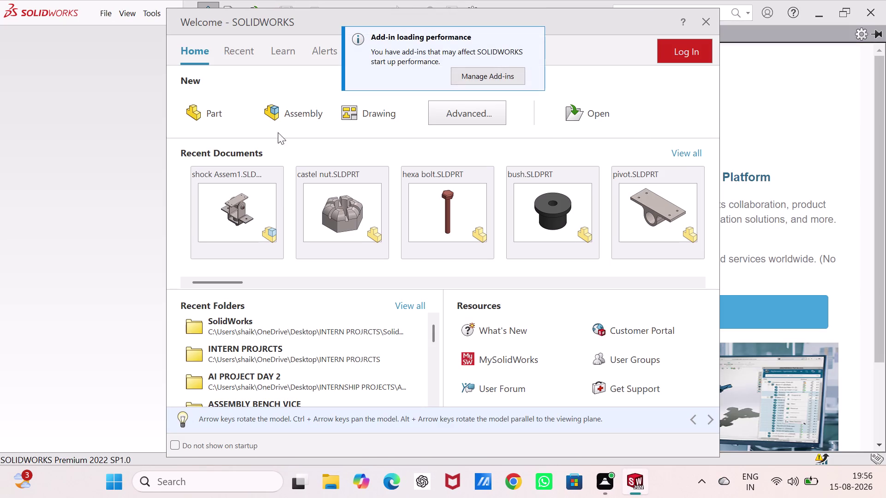
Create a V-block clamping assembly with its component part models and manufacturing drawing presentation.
Create a new Part document and close the 3DEXPERIENCE side panel.
click(216, 107)
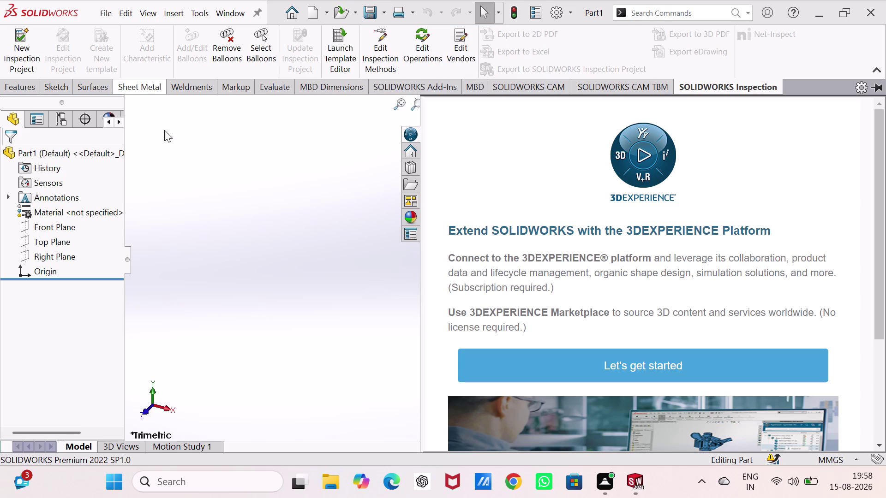
click(279, 223)
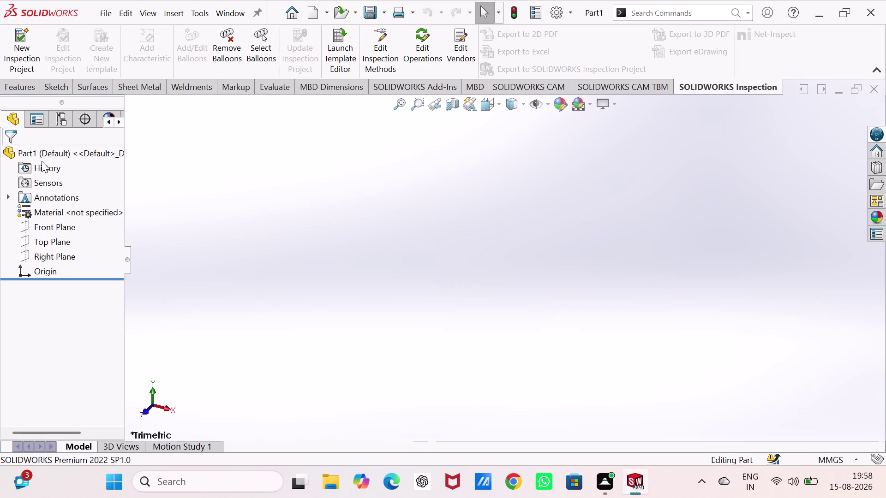
Start a sketch on the Top Plane and browse the line-type list for Centerline.
click(54, 241)
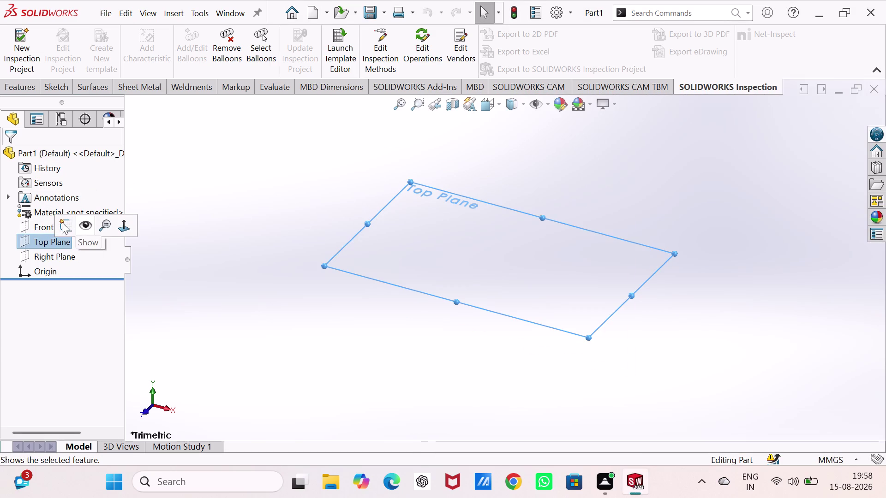
click(61, 222)
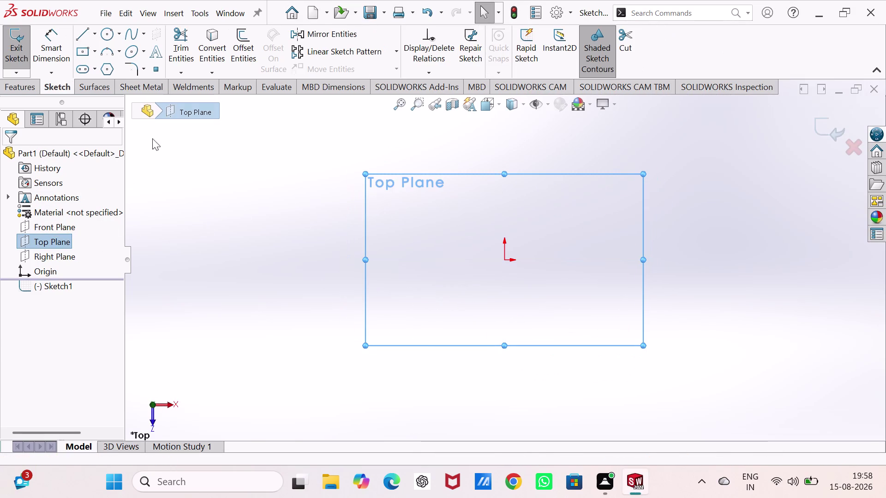
click(97, 31)
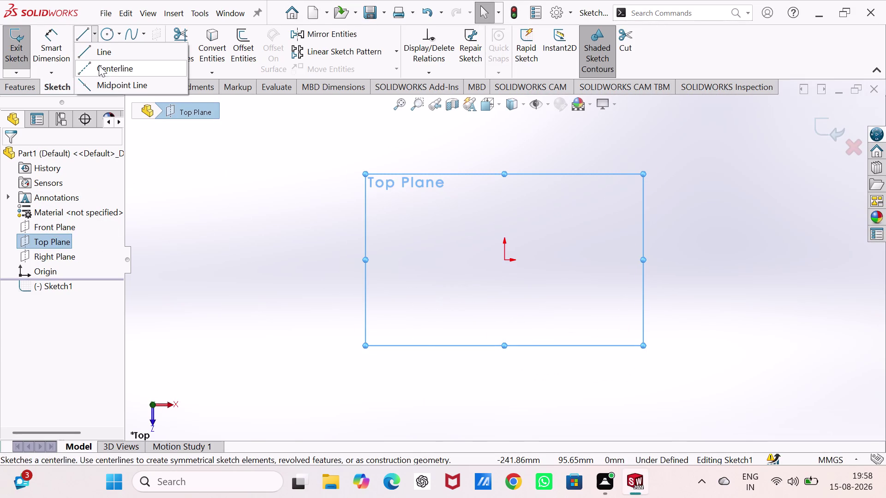
click(101, 73)
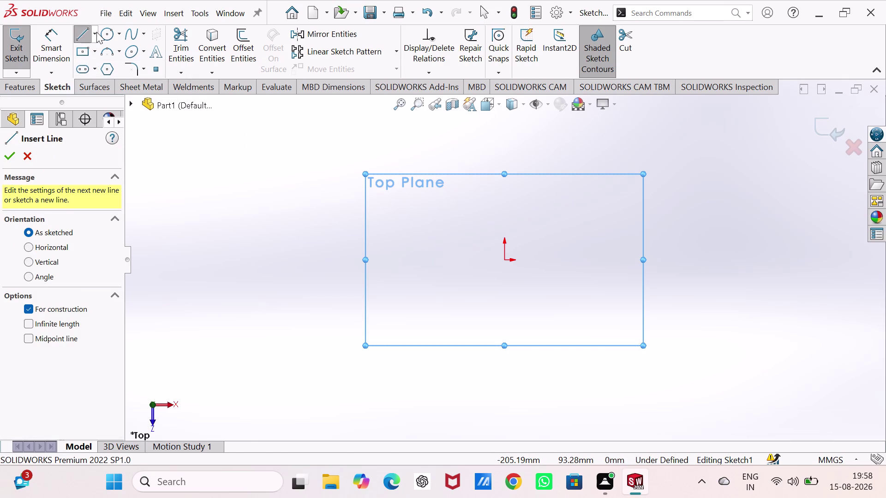
click(97, 32)
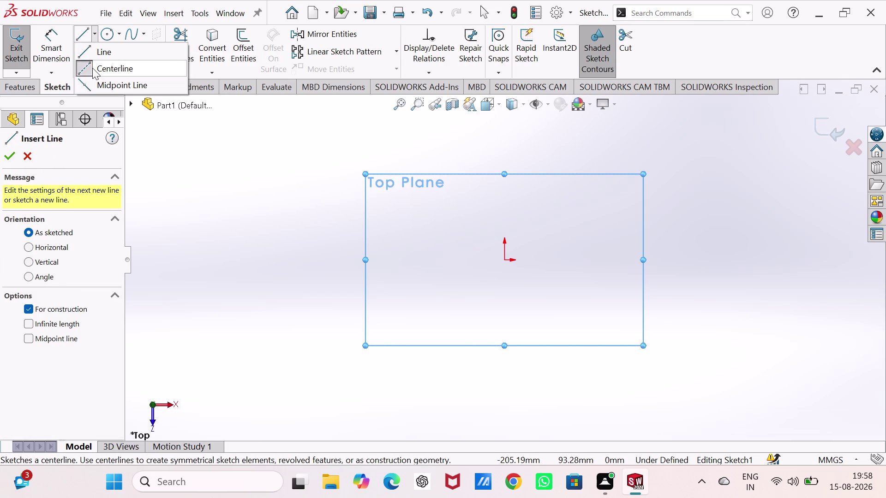
click(93, 68)
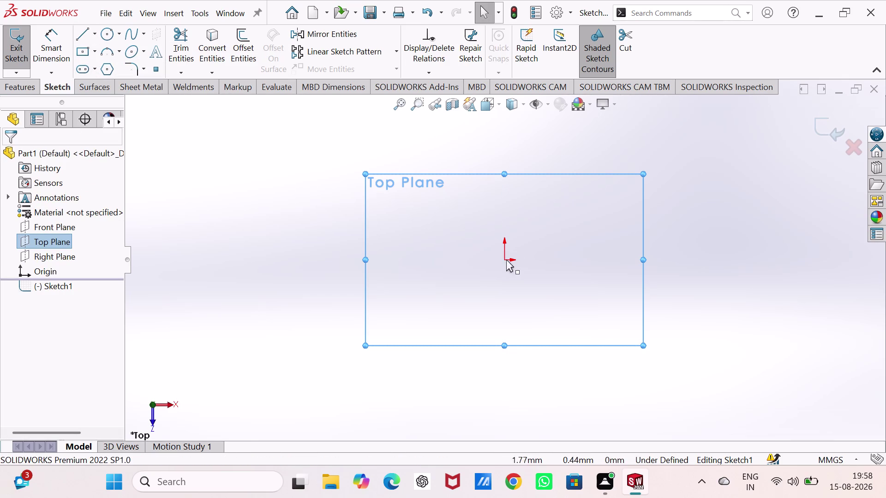
Draw a long horizontal midpoint centerline anchored at the origin.
click(93, 33)
click(95, 63)
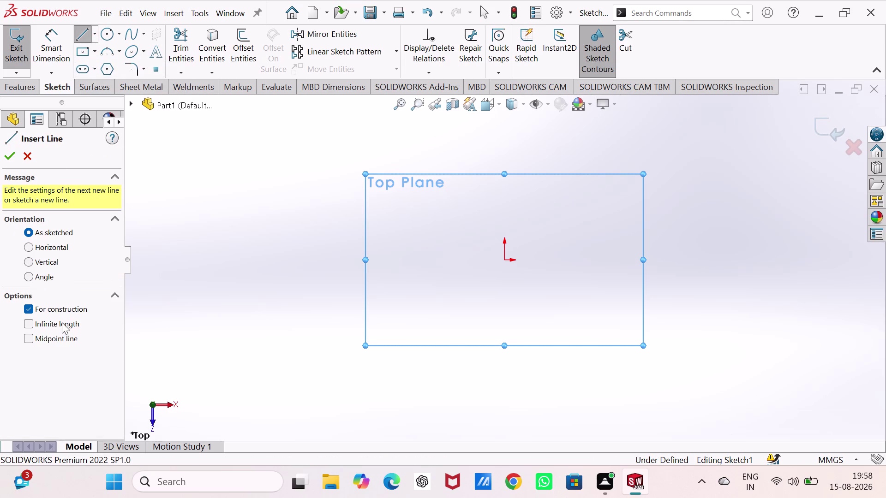
click(62, 339)
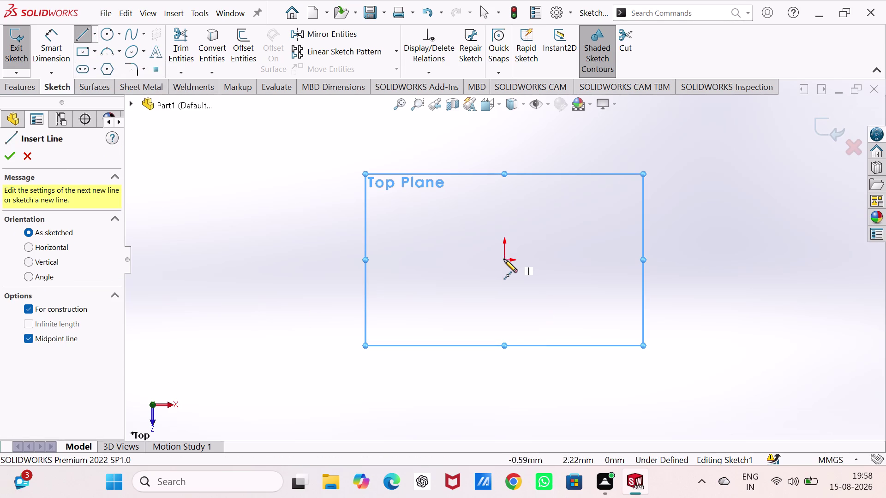
click(504, 259)
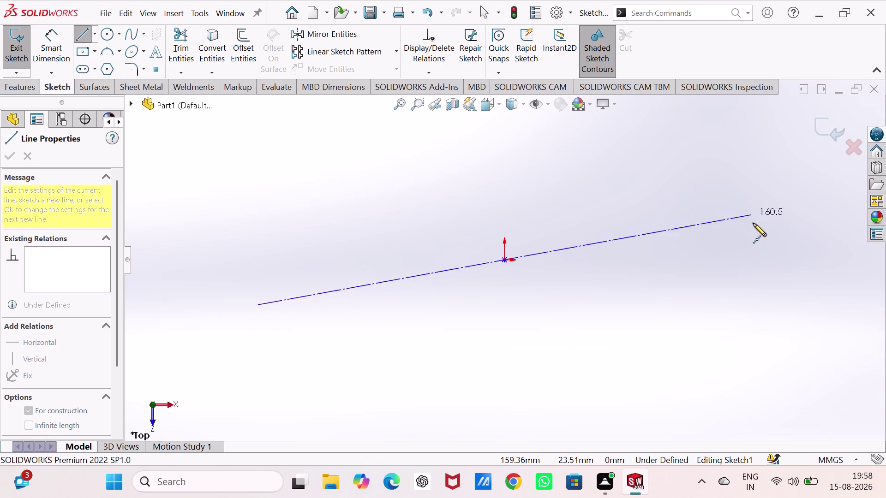
click(745, 260)
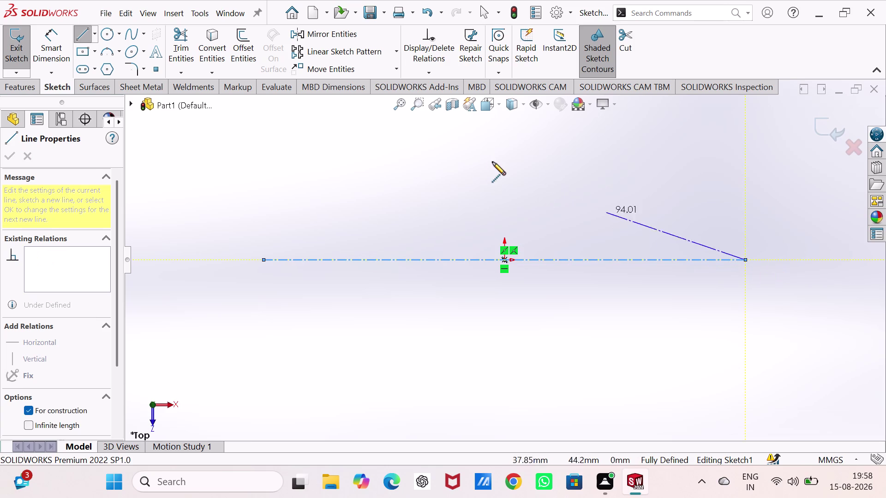
key(Escape)
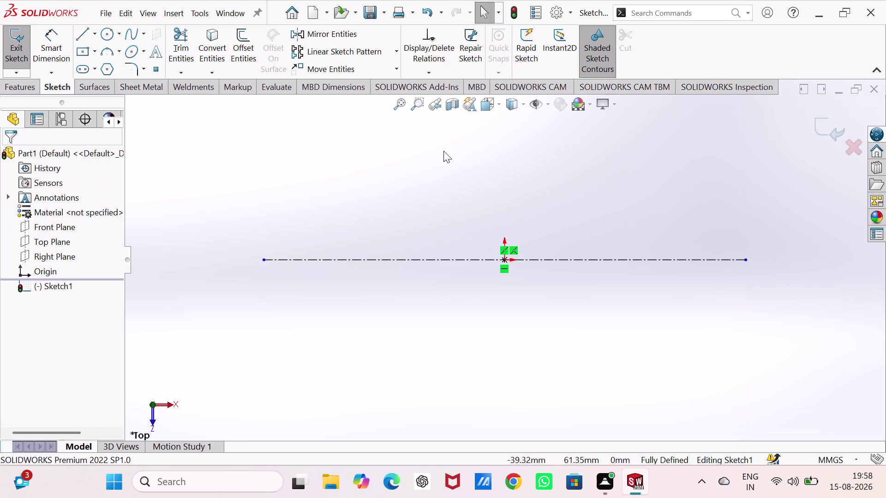
click(78, 30)
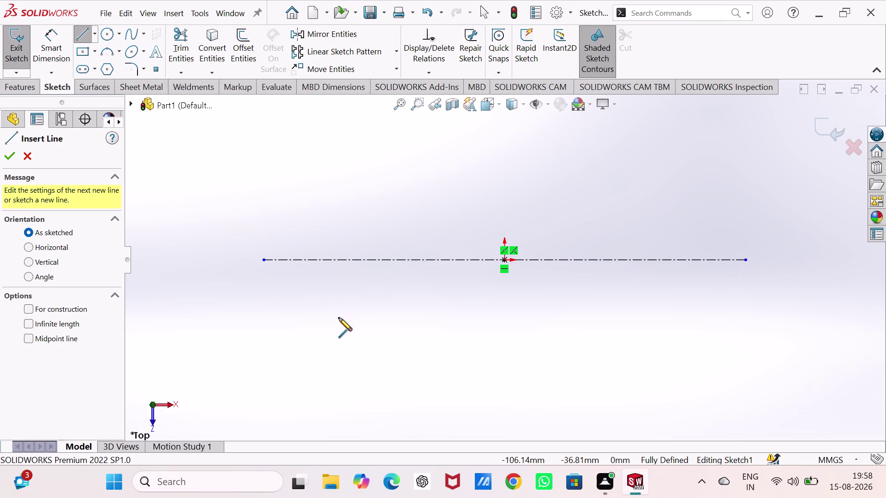
click(347, 360)
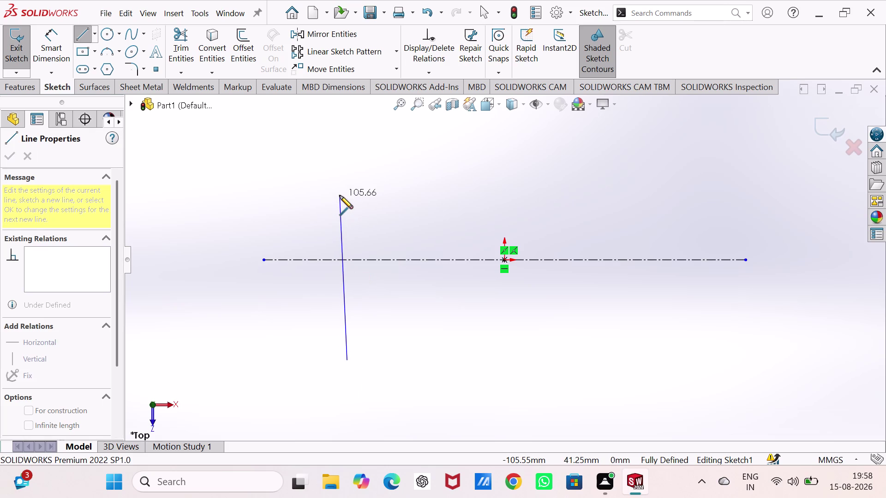
click(340, 191)
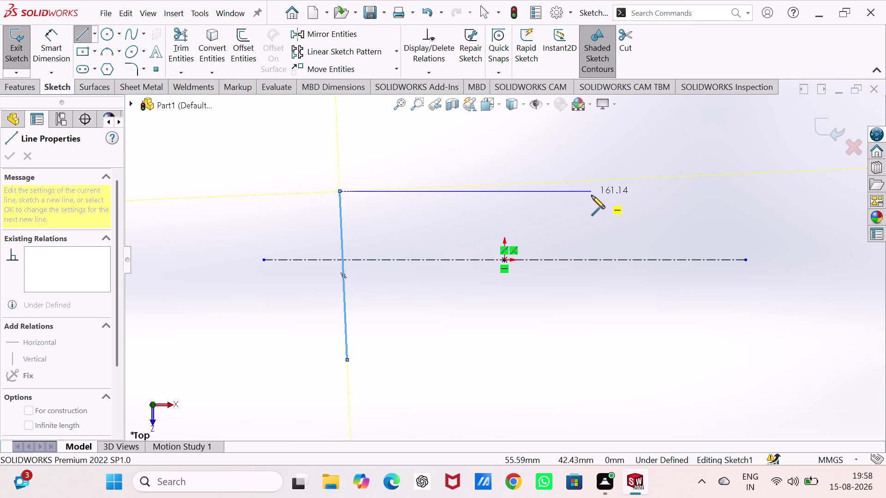
key(ctrl+z)
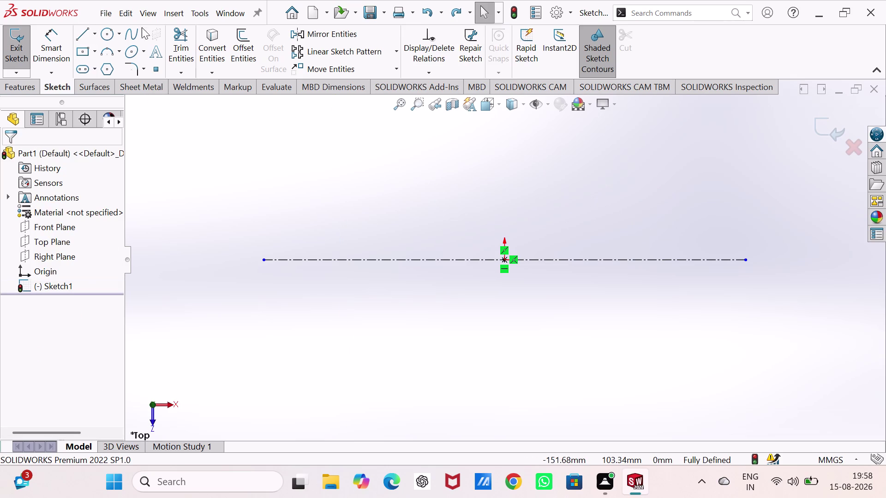
click(78, 33)
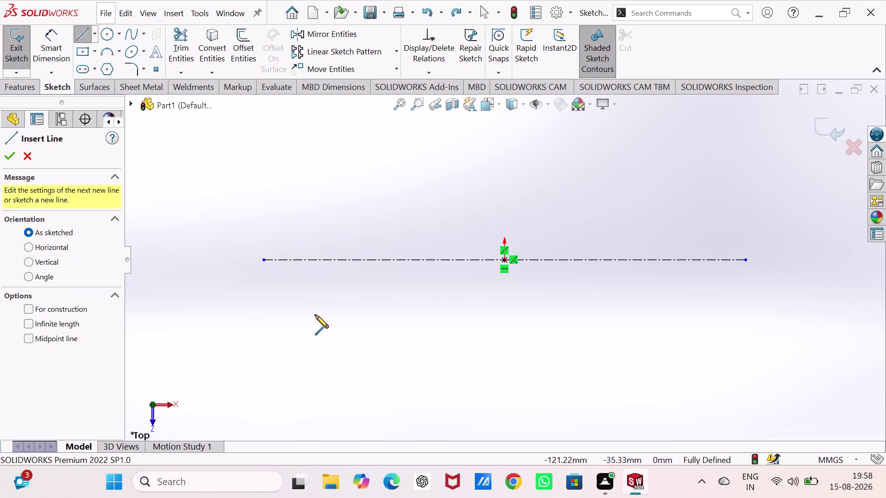
Draw the left vertical edge, the top edge and the small notch steps.
click(319, 324)
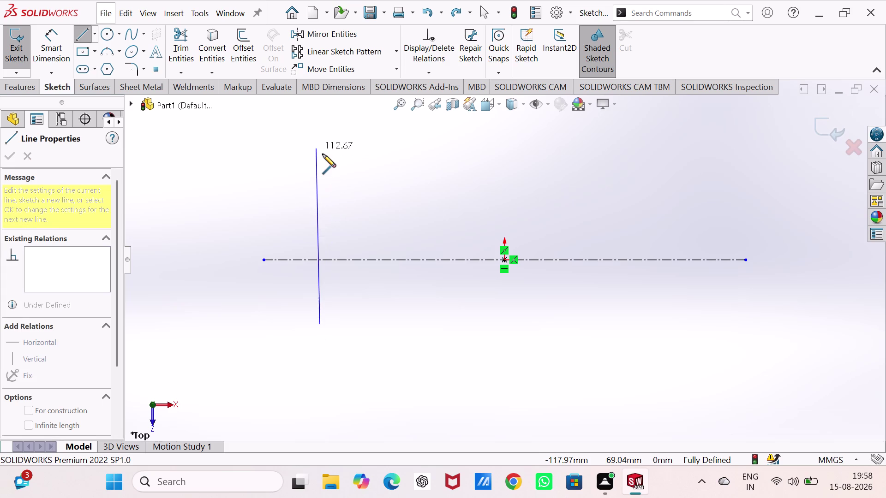
click(319, 149)
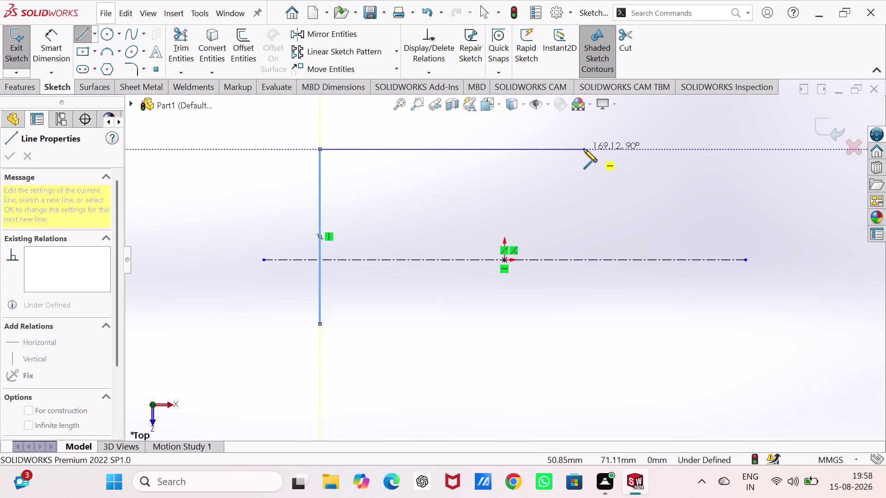
click(584, 149)
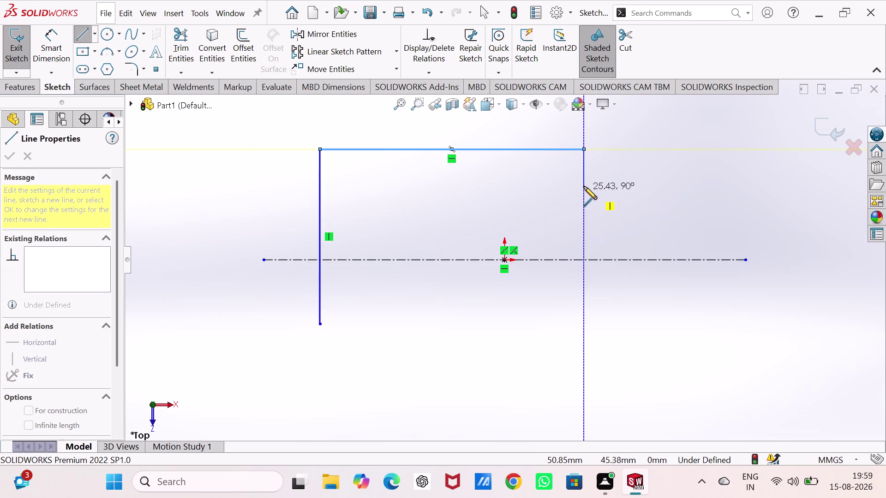
click(584, 183)
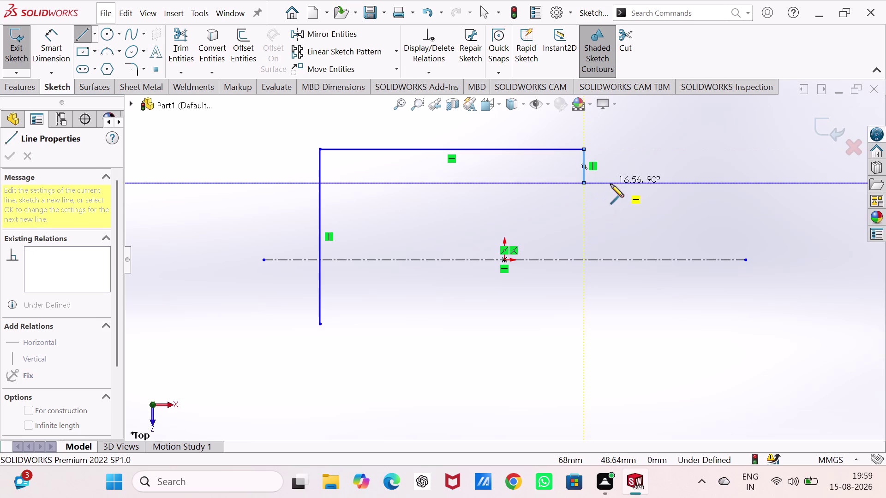
click(610, 184)
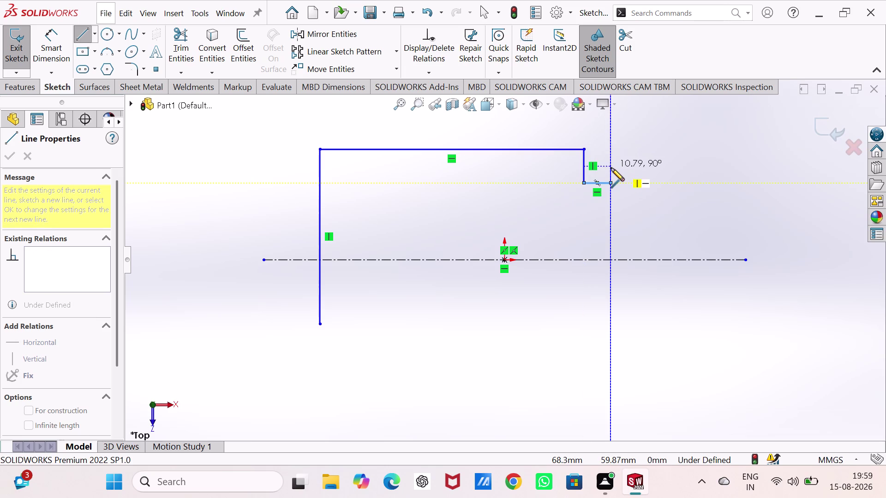
click(610, 173)
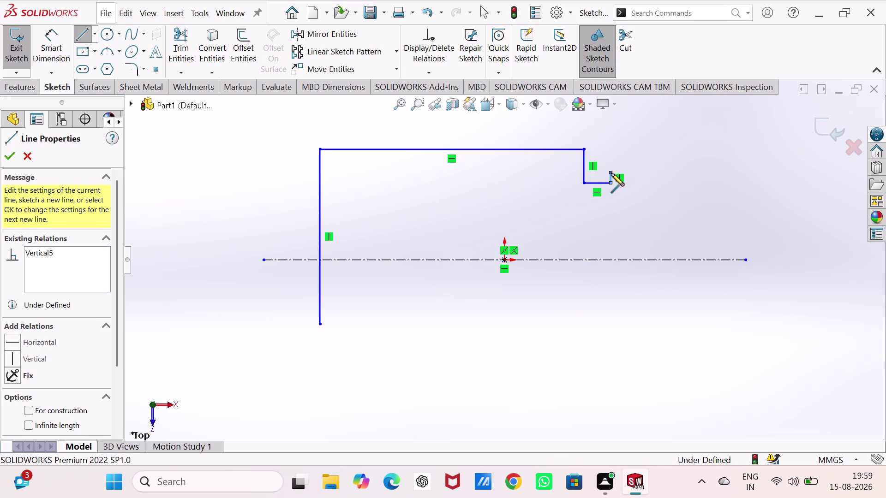
click(663, 173)
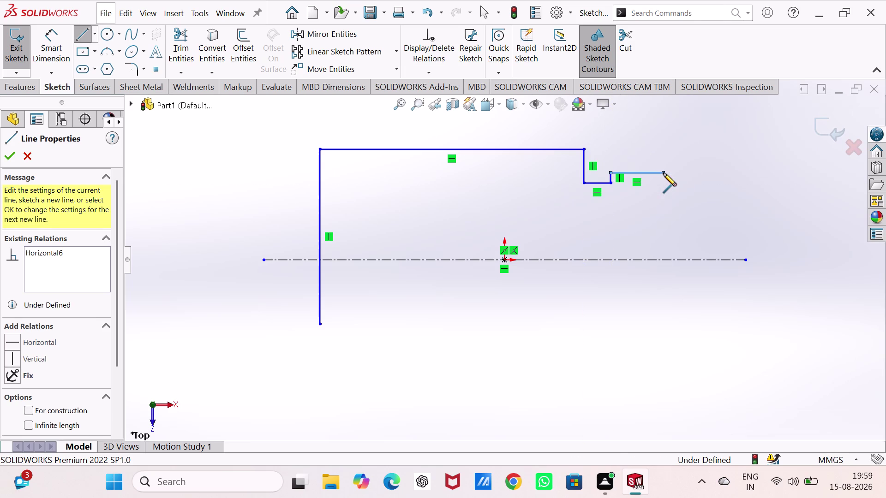
Draw the upper-right edge, the angled edge and a vertical edge ending on the centerline.
click(663, 199)
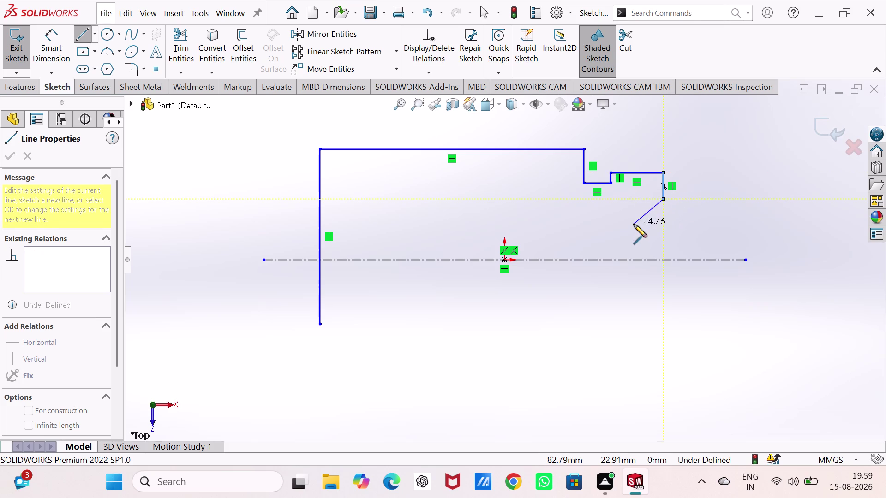
click(633, 224)
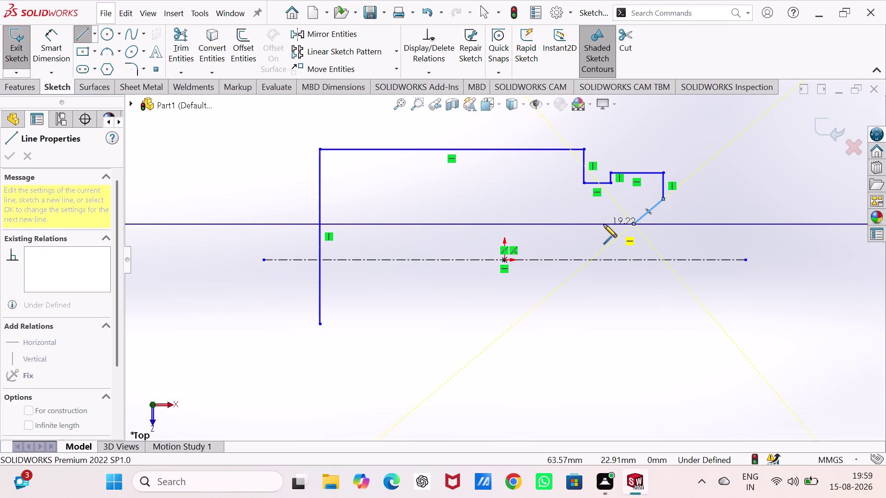
click(607, 224)
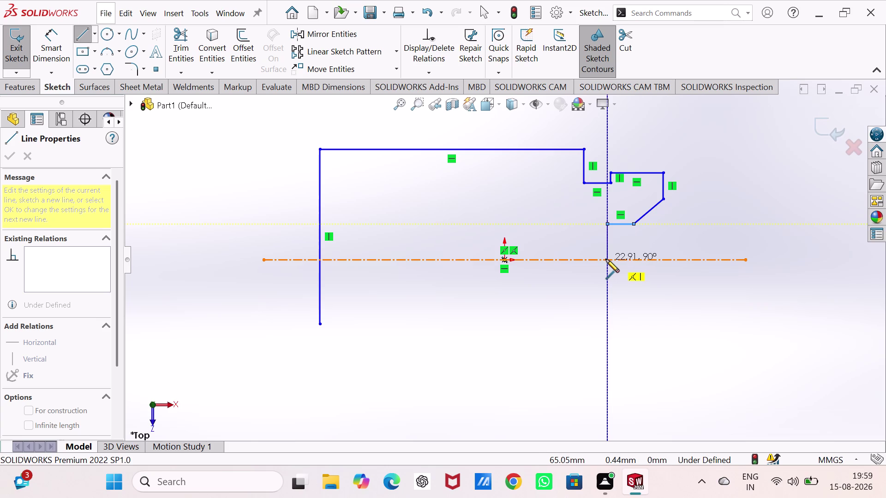
click(605, 259)
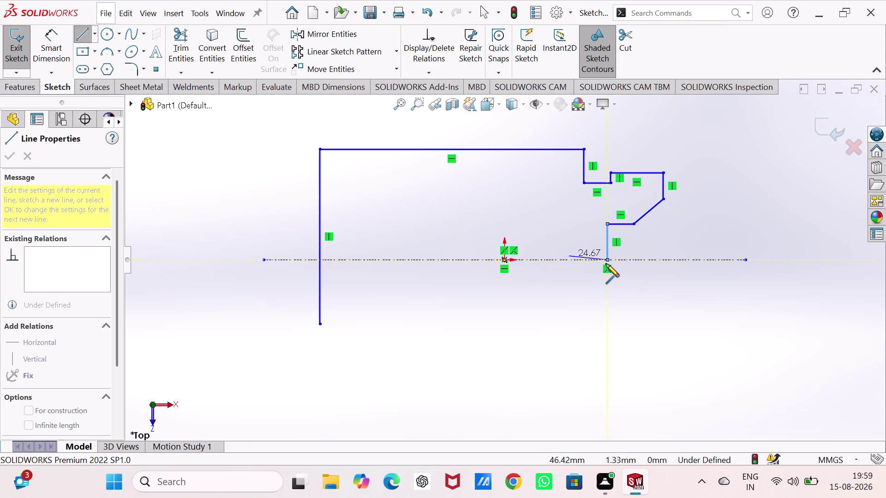
key(Escape)
key(Escape)
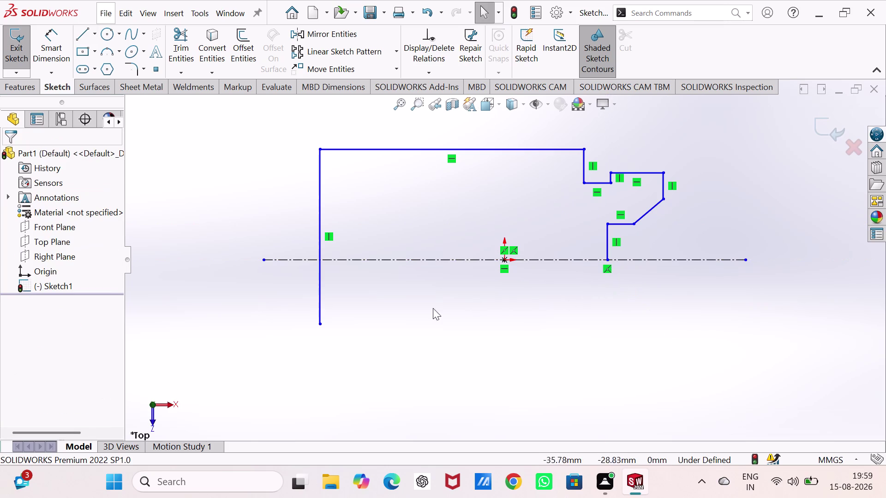
drag(321, 325, 322, 296)
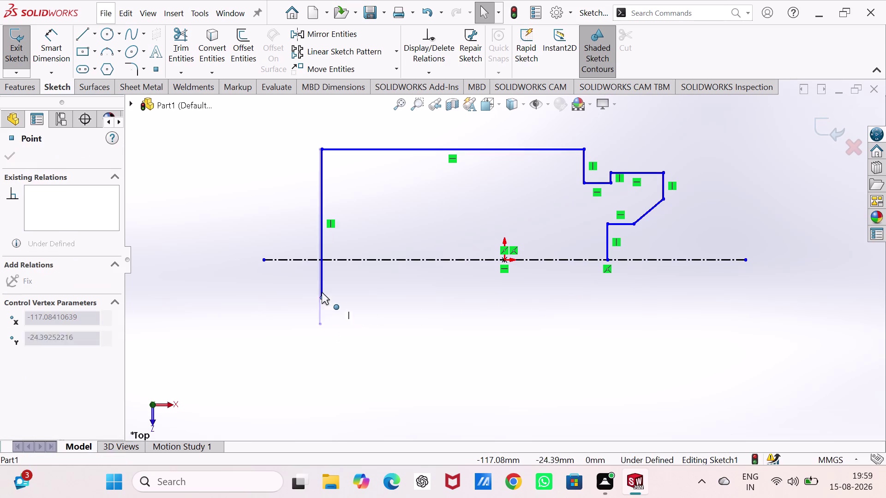
Snap the left edge's lower end onto the centerline and recentre the view.
drag(322, 296, 322, 262)
click(312, 328)
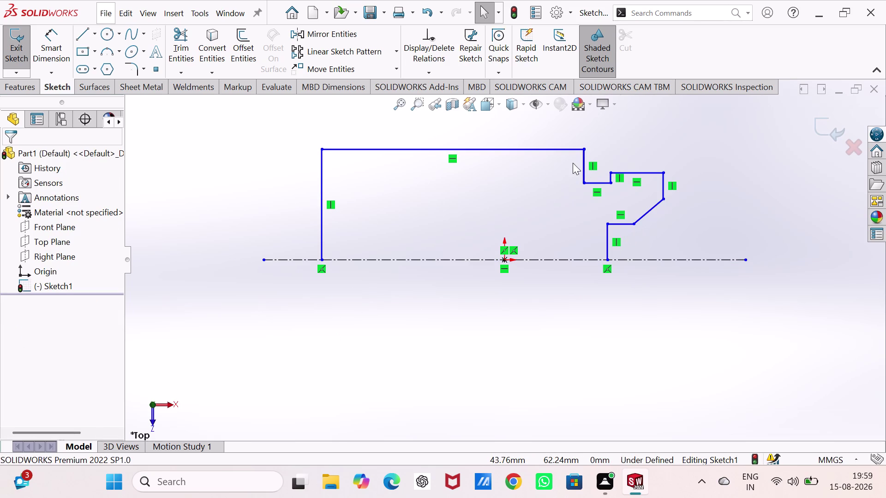
scroll(up, 3)
scroll(down, 3)
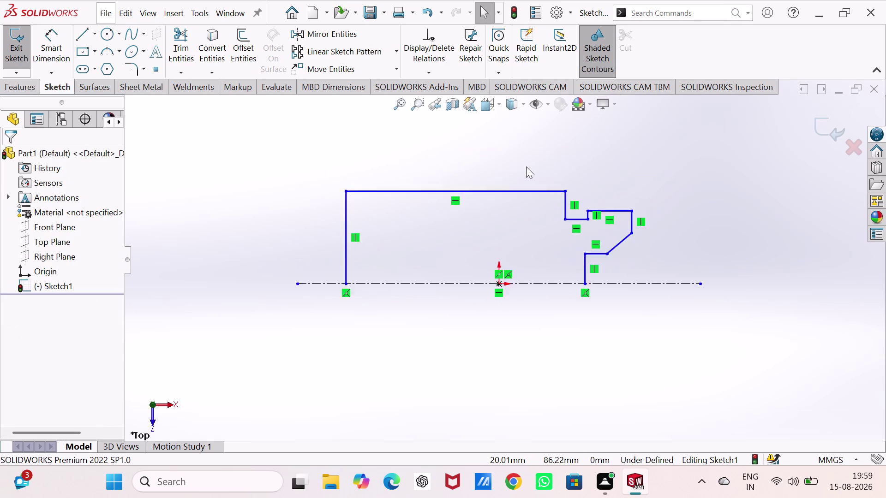
scroll(down, 3)
scroll(down, 3)
scroll(up, 3)
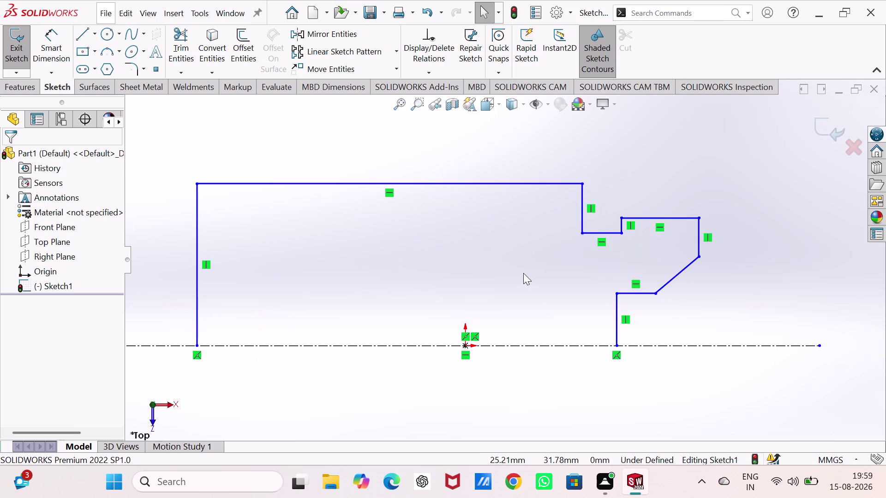
right_drag(739, 284, 752, 110)
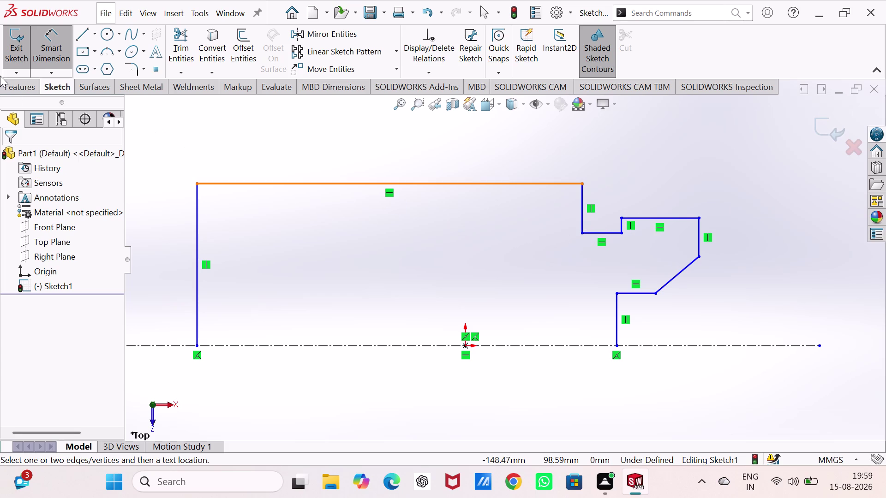
click(96, 30)
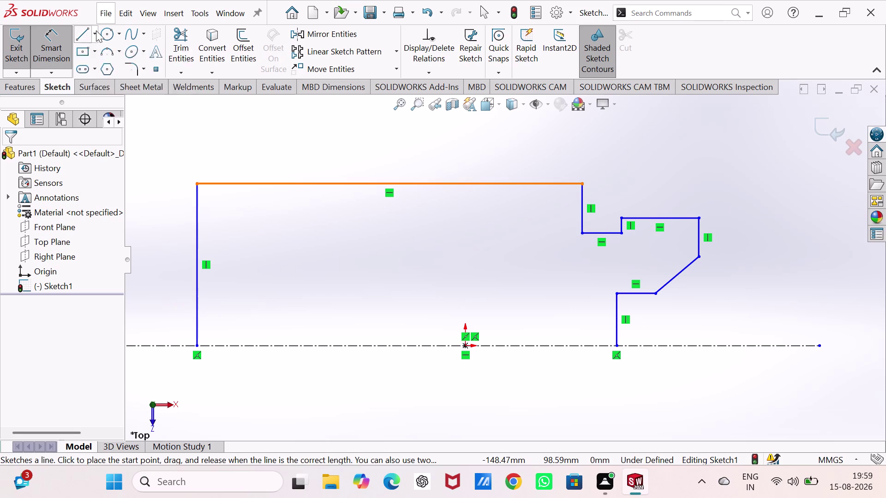
Draw a construction line up from the origin and drag its top end higher.
click(102, 72)
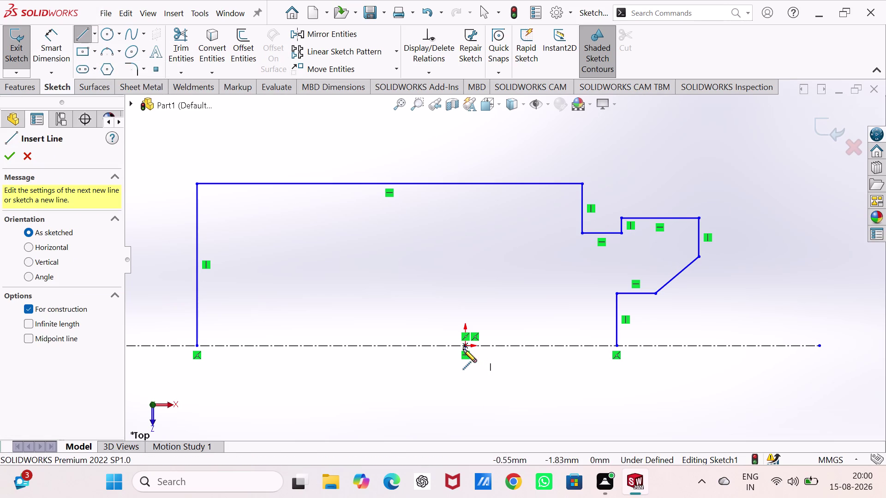
drag(464, 344, 464, 325)
click(465, 253)
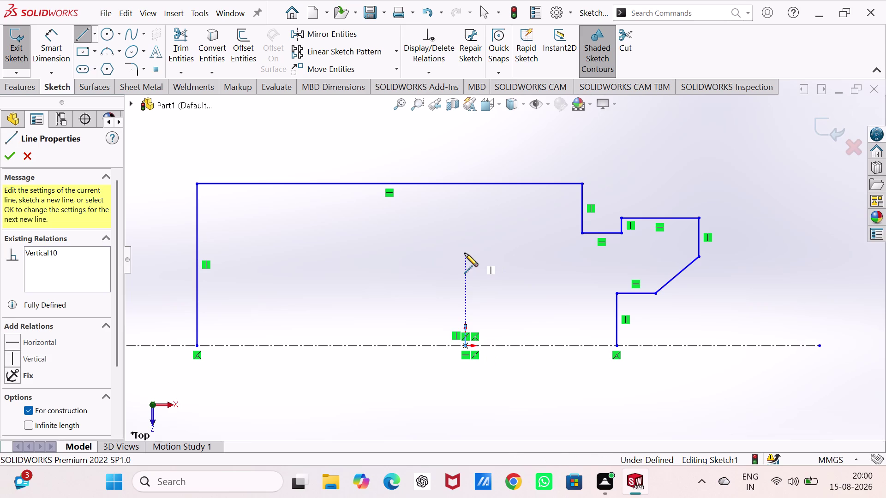
key(Escape)
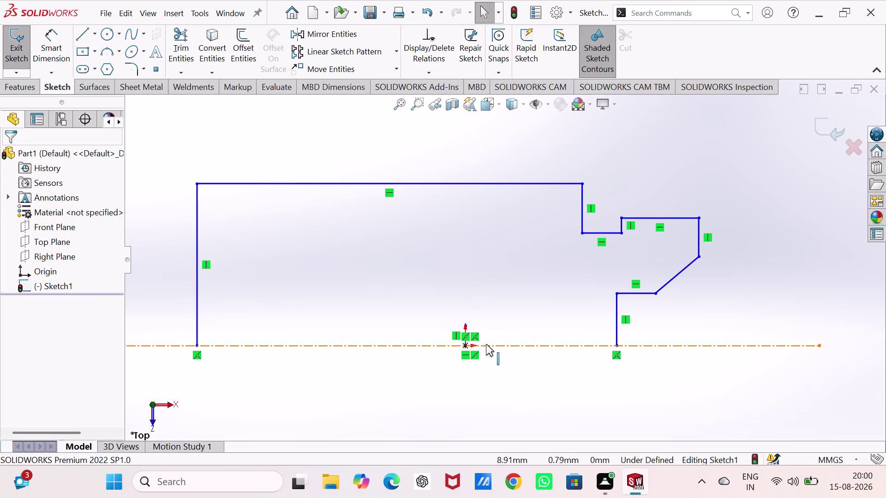
scroll(down, 3)
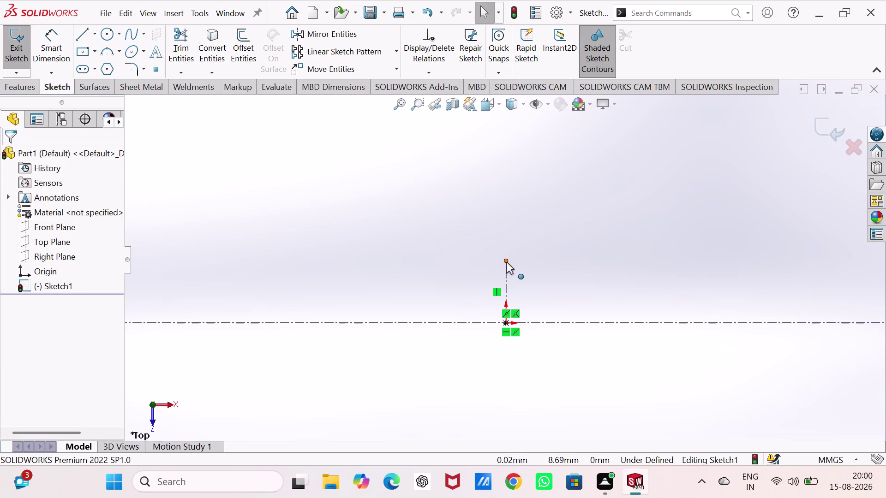
drag(506, 262, 502, 123)
scroll(up, 3)
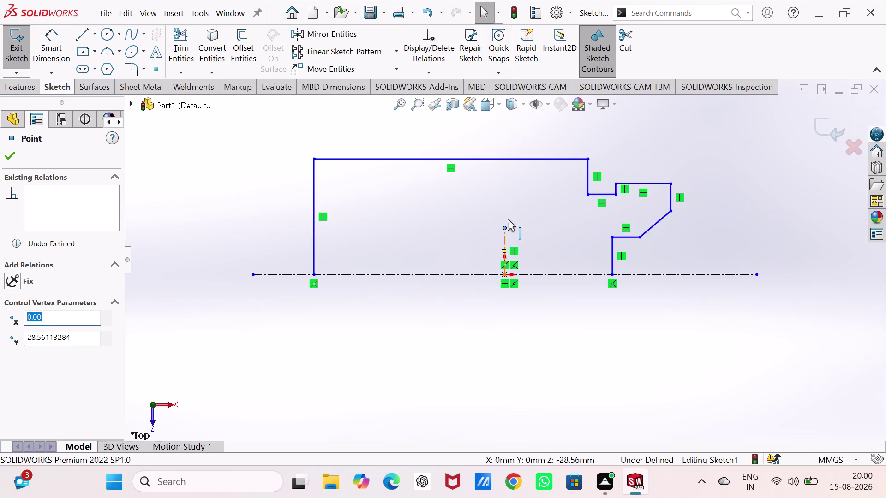
drag(505, 228, 502, 189)
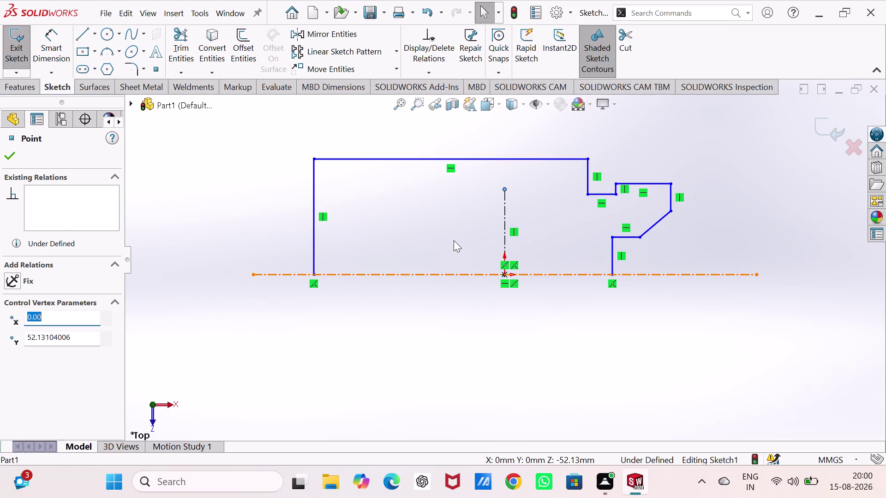
drag(435, 482, 432, 474)
click(432, 400)
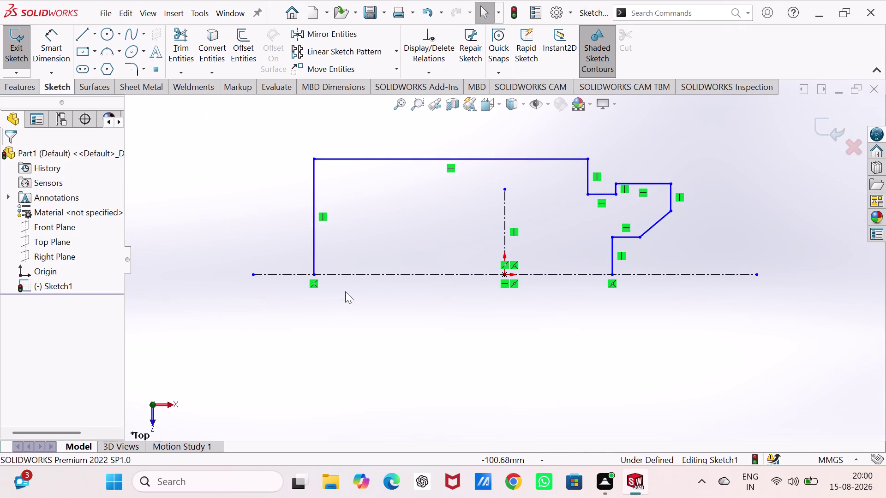
click(312, 245)
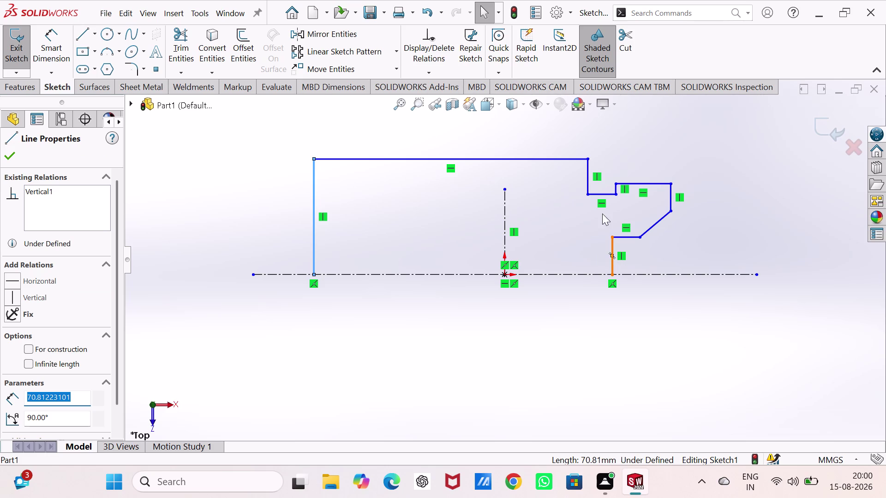
Give Line11, Line12 and construction line Line2 an equal-length relation.
click(612, 260)
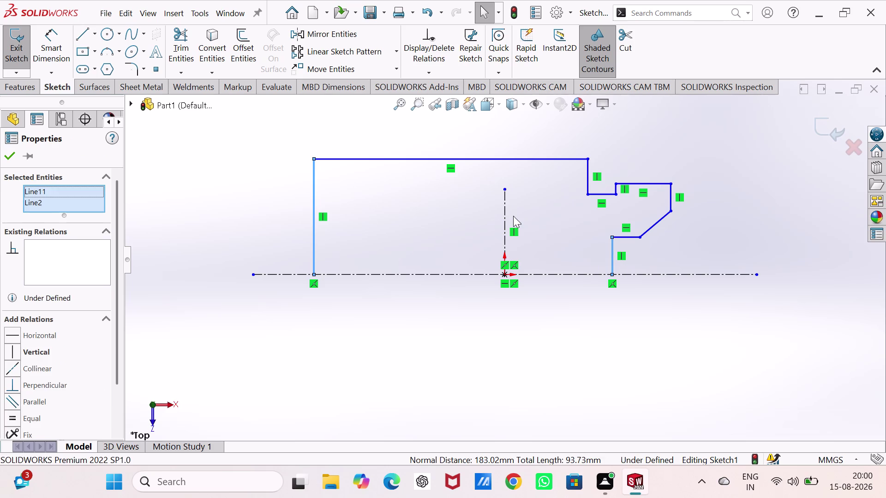
click(504, 209)
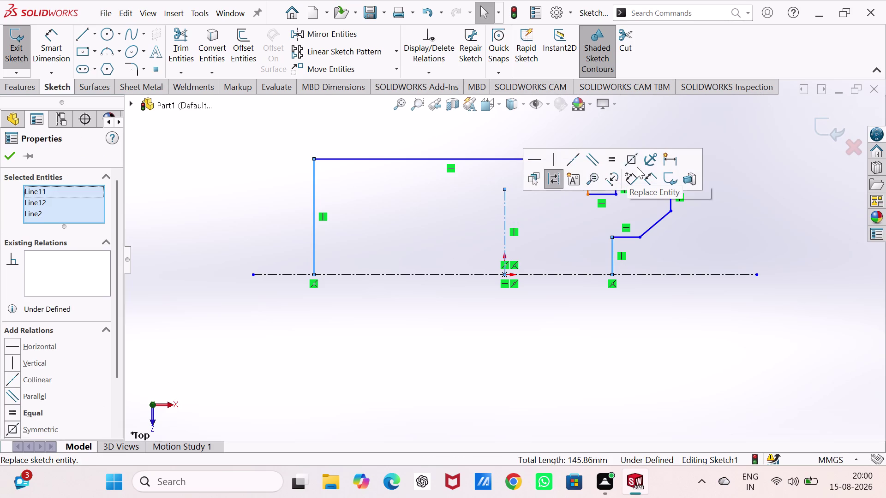
click(635, 163)
click(795, 253)
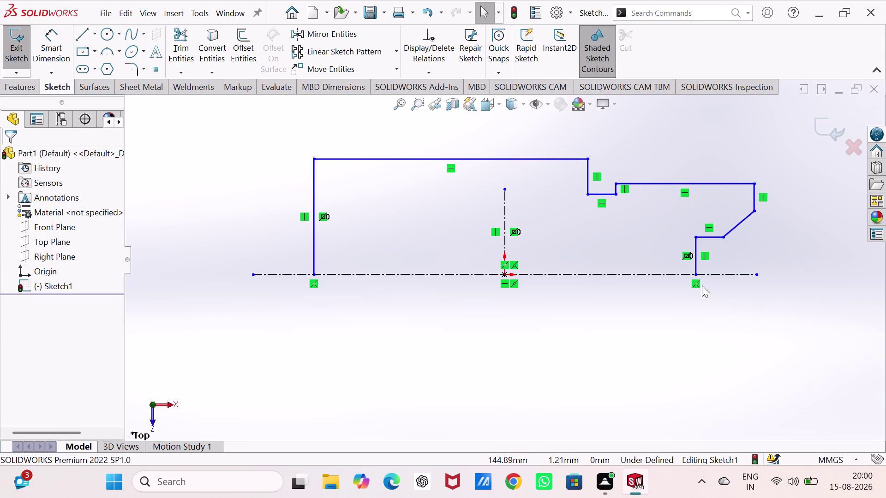
scroll(up, 3)
scroll(down, 3)
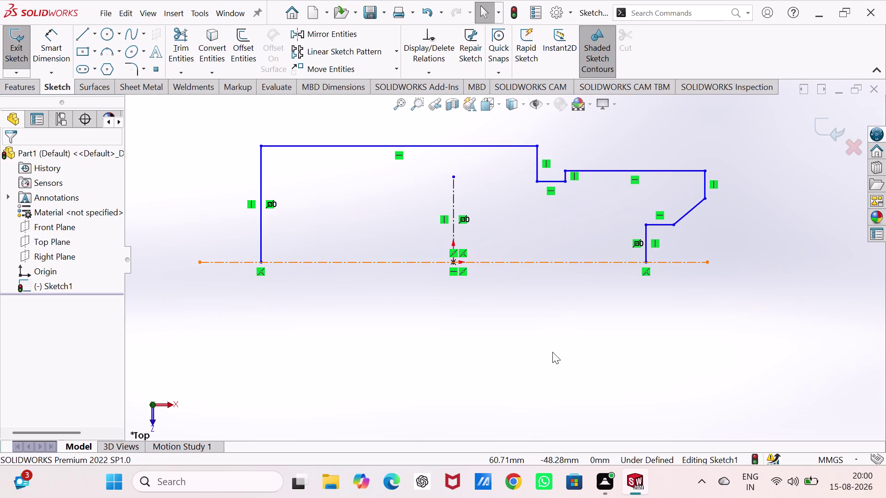
right_drag(552, 347, 545, 135)
Dimension the notch width to 5 mm.
click(538, 173)
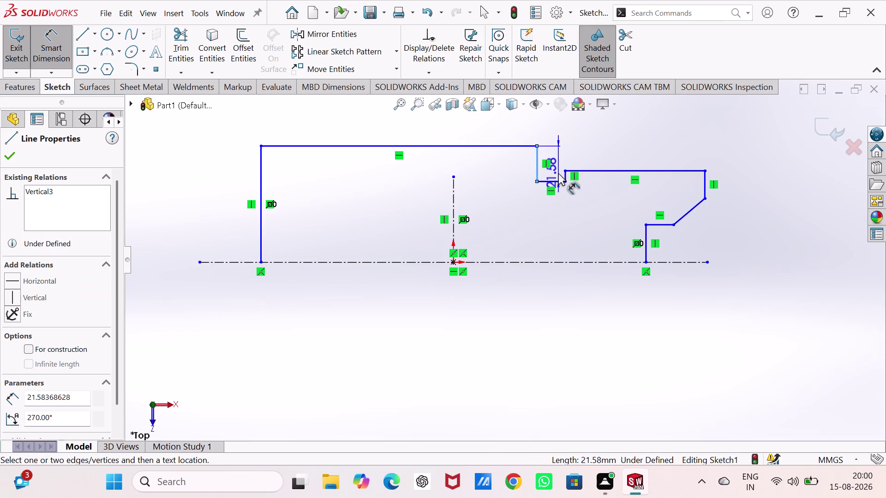
click(563, 174)
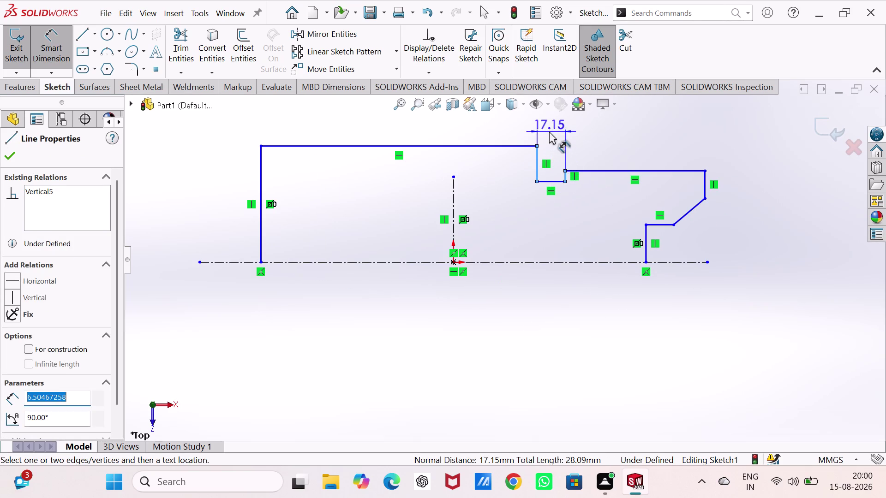
click(549, 132)
key(5)
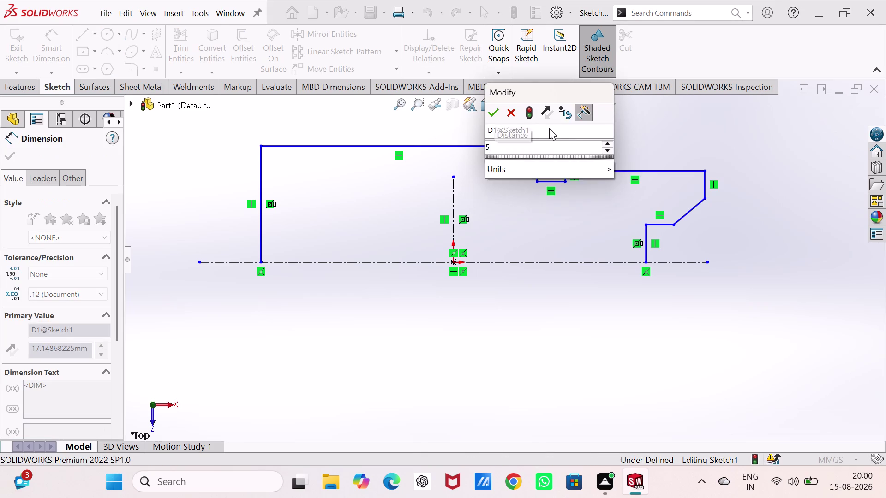
key(Return)
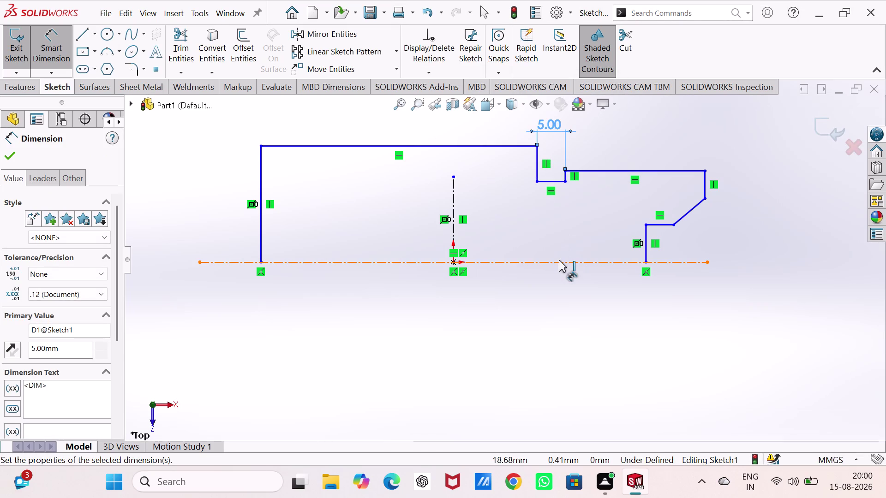
Dimension the right horizontal edge 11 mm below the top edge.
click(643, 173)
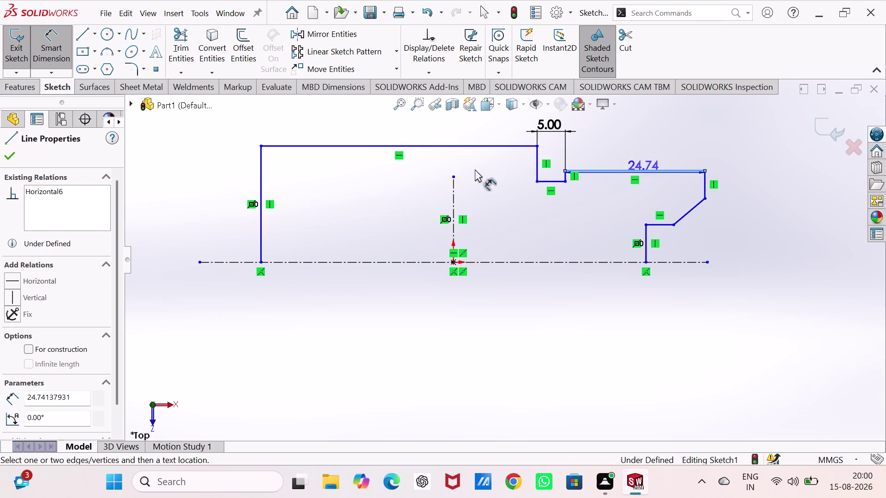
click(498, 146)
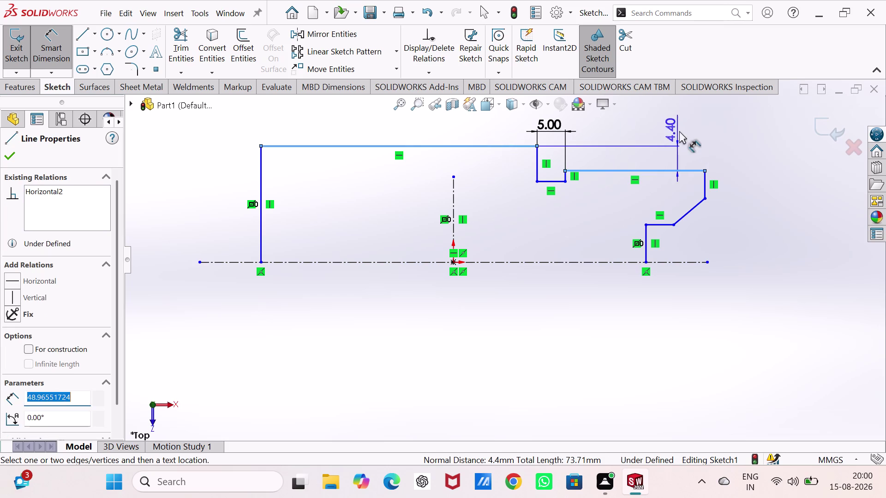
click(715, 125)
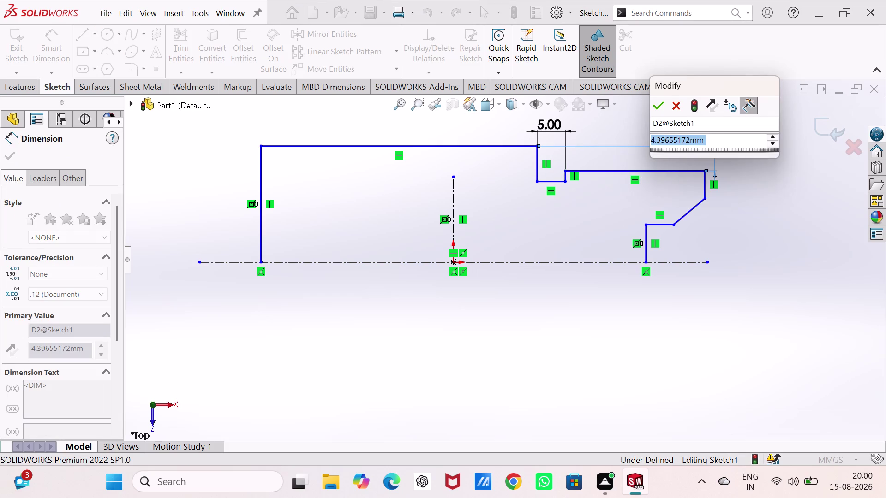
text(11)
key(Return)
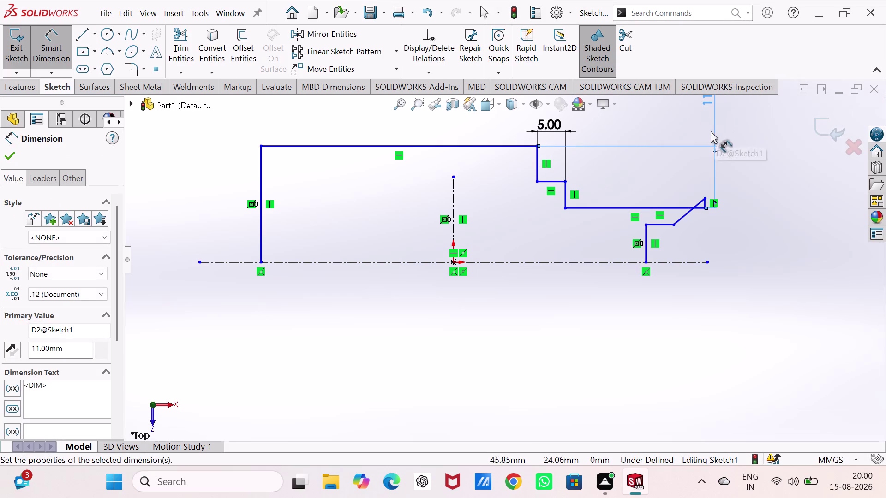
key(Escape)
key(Escape)
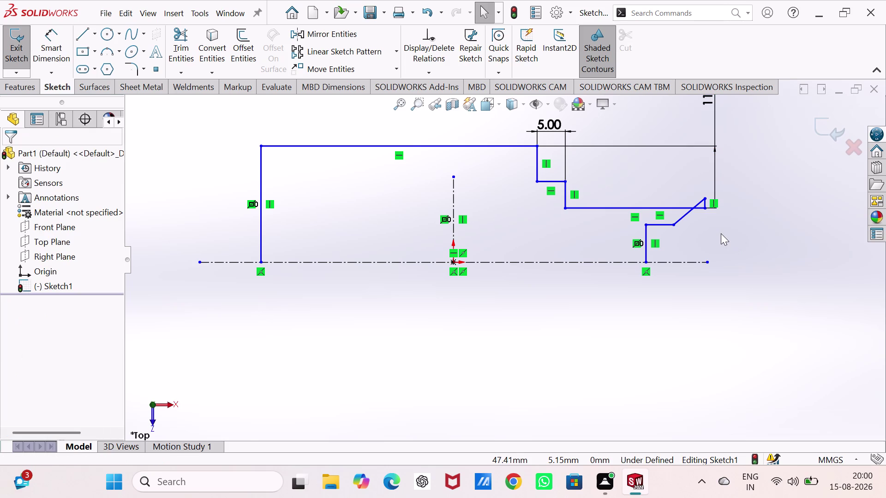
Drag the slope and short-step endpoints lower to reshape the lower-right corner.
drag(703, 197, 706, 214)
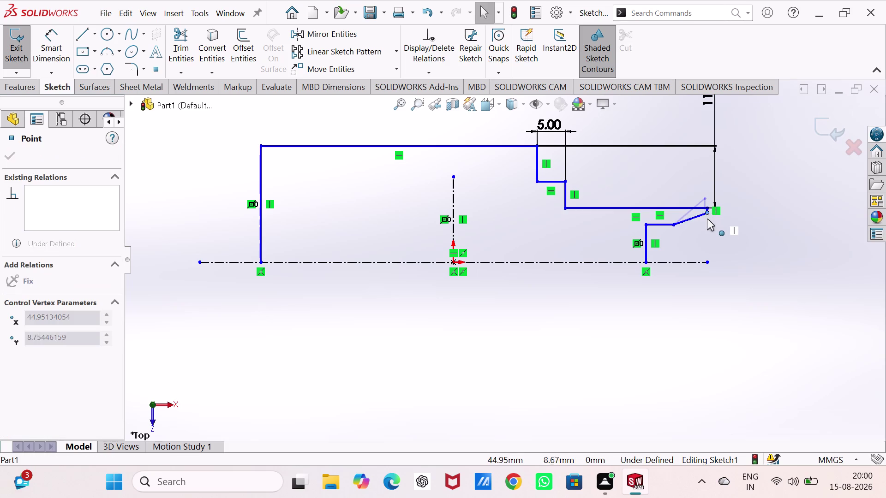
drag(706, 214, 706, 220)
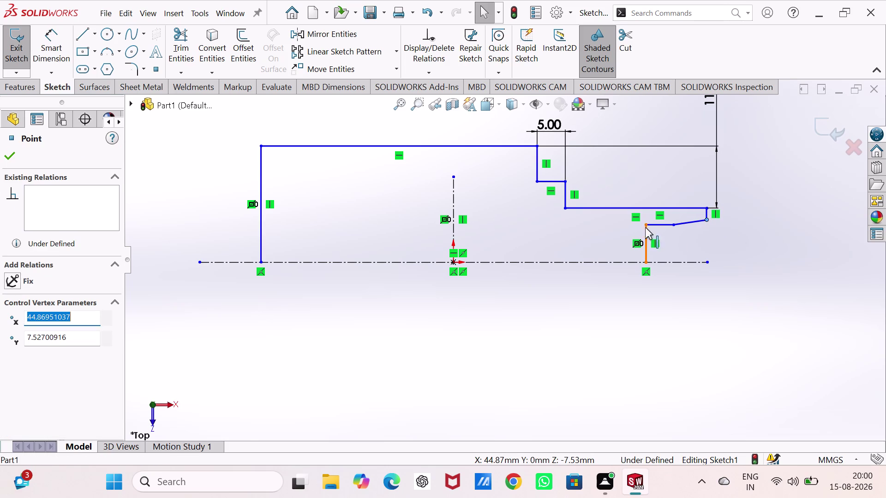
drag(645, 226, 646, 248)
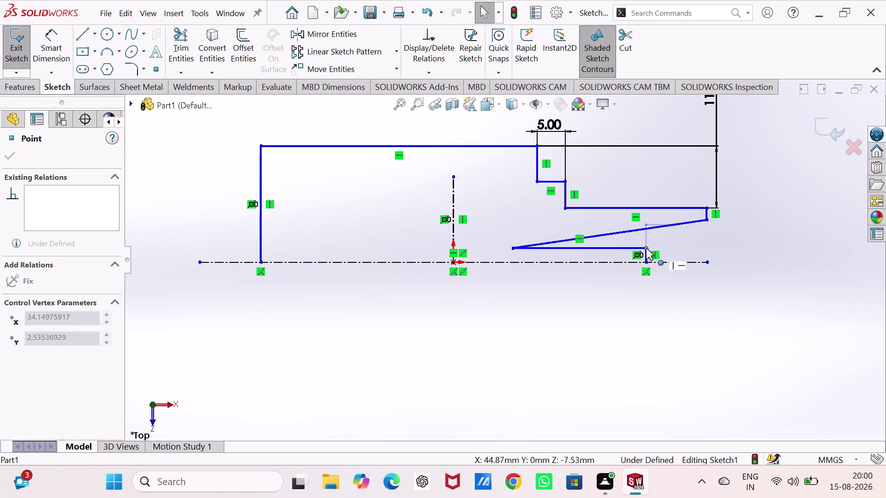
drag(646, 249, 647, 243)
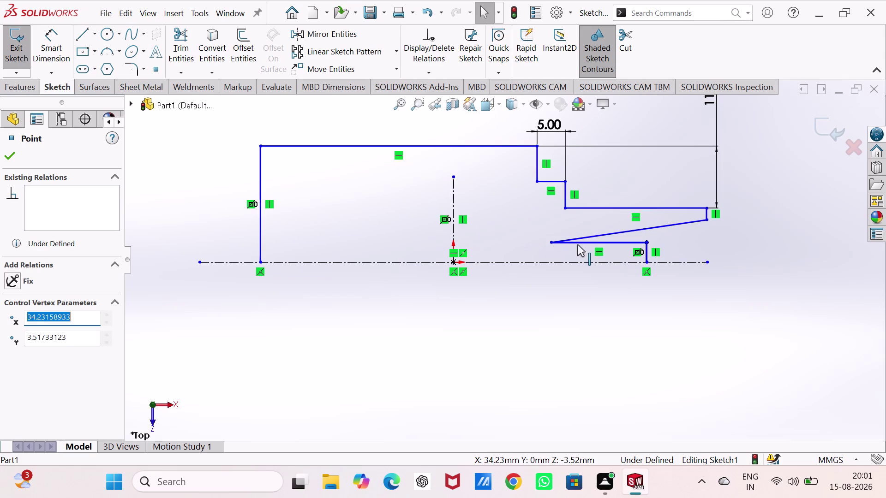
drag(552, 241, 623, 238)
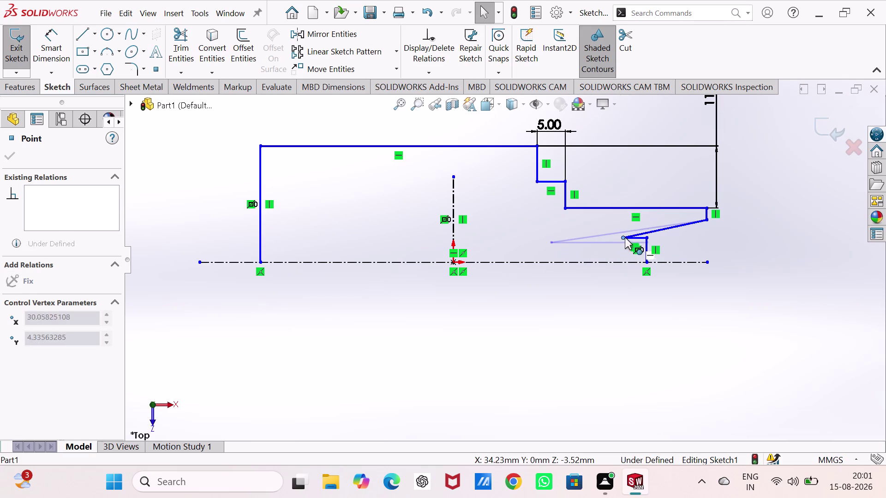
drag(623, 237, 666, 235)
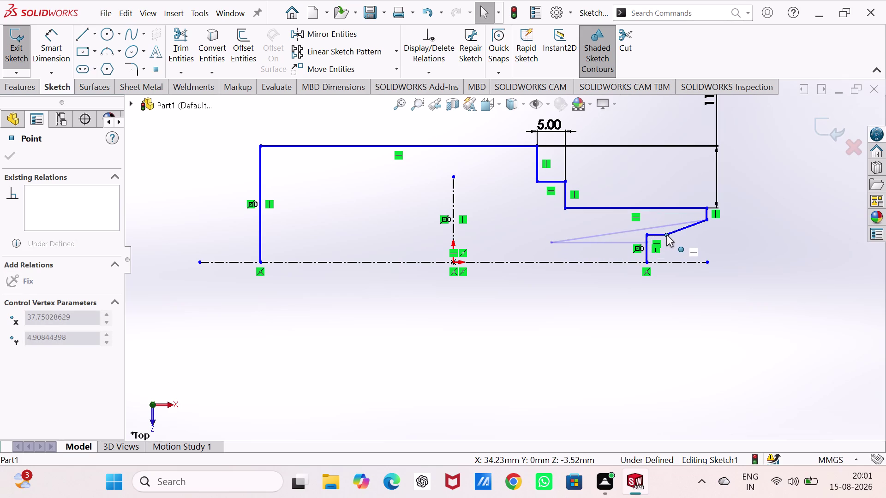
drag(666, 234, 683, 235)
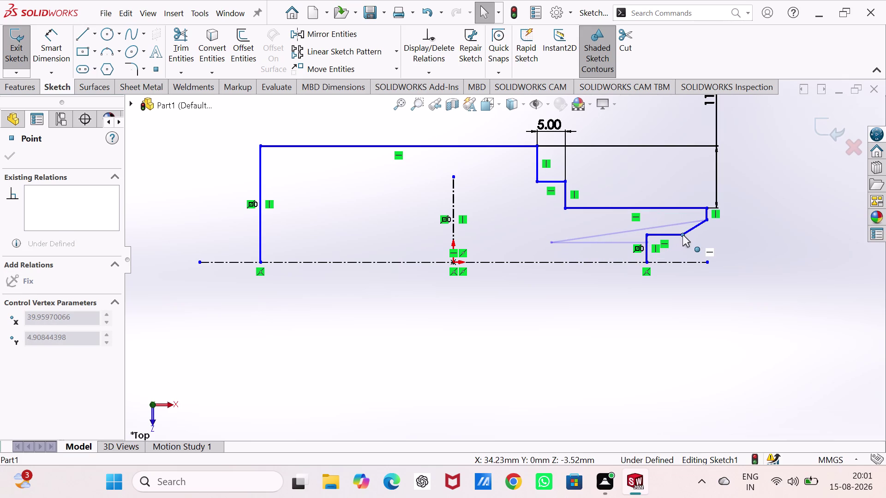
drag(682, 235, 677, 237)
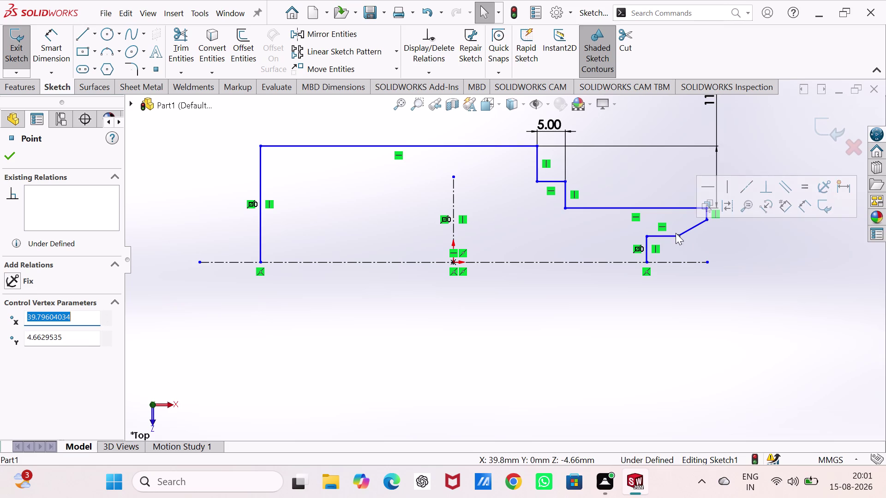
click(767, 226)
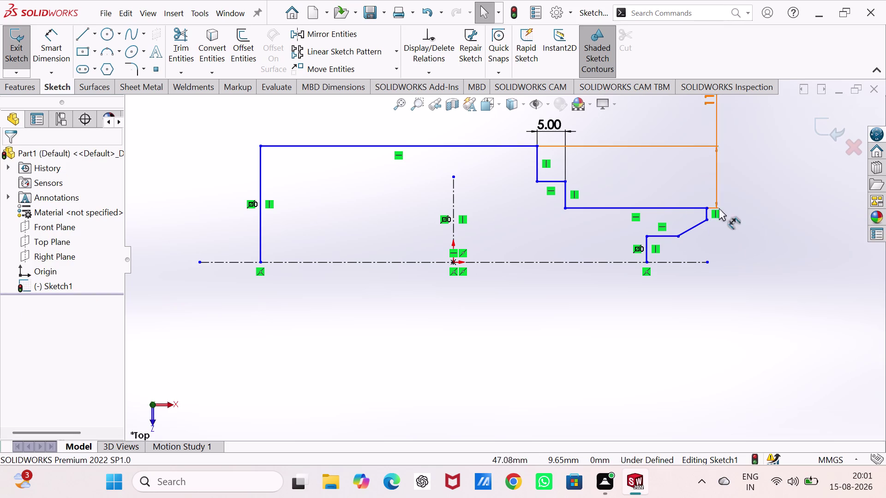